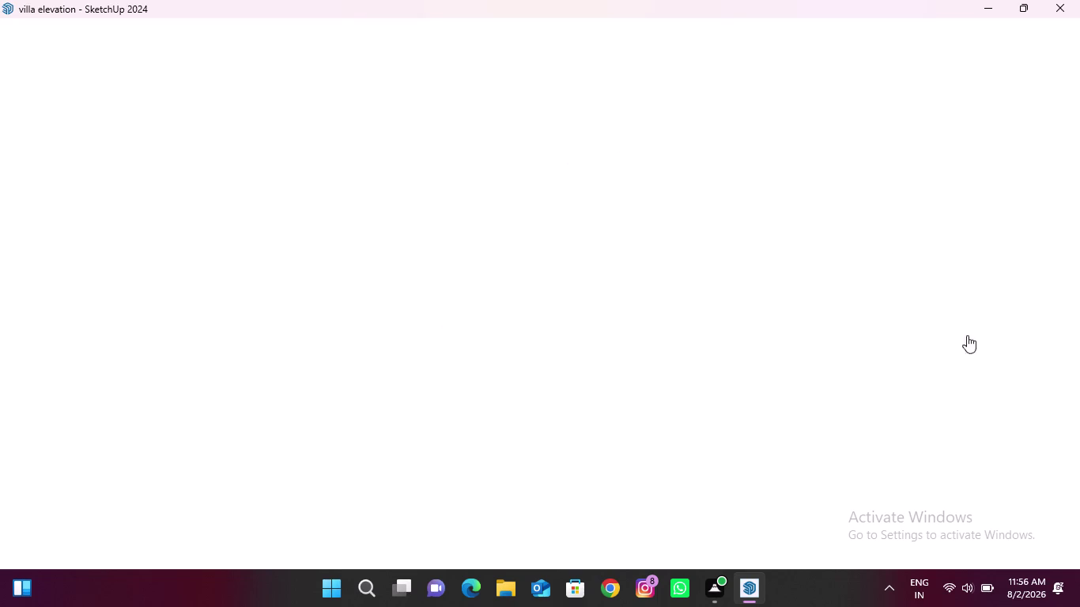
click(991, 0)
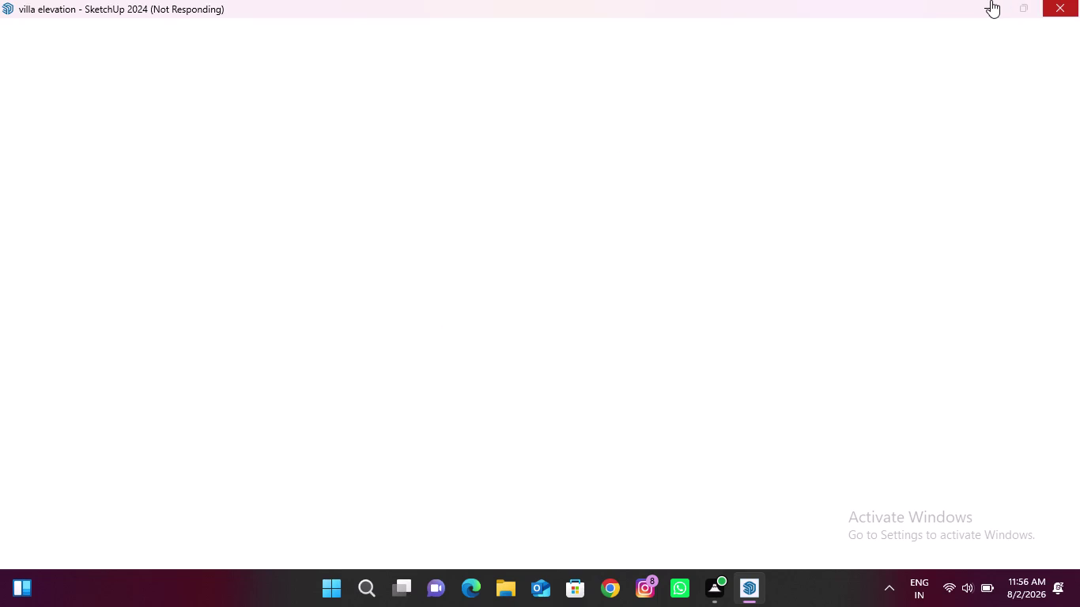